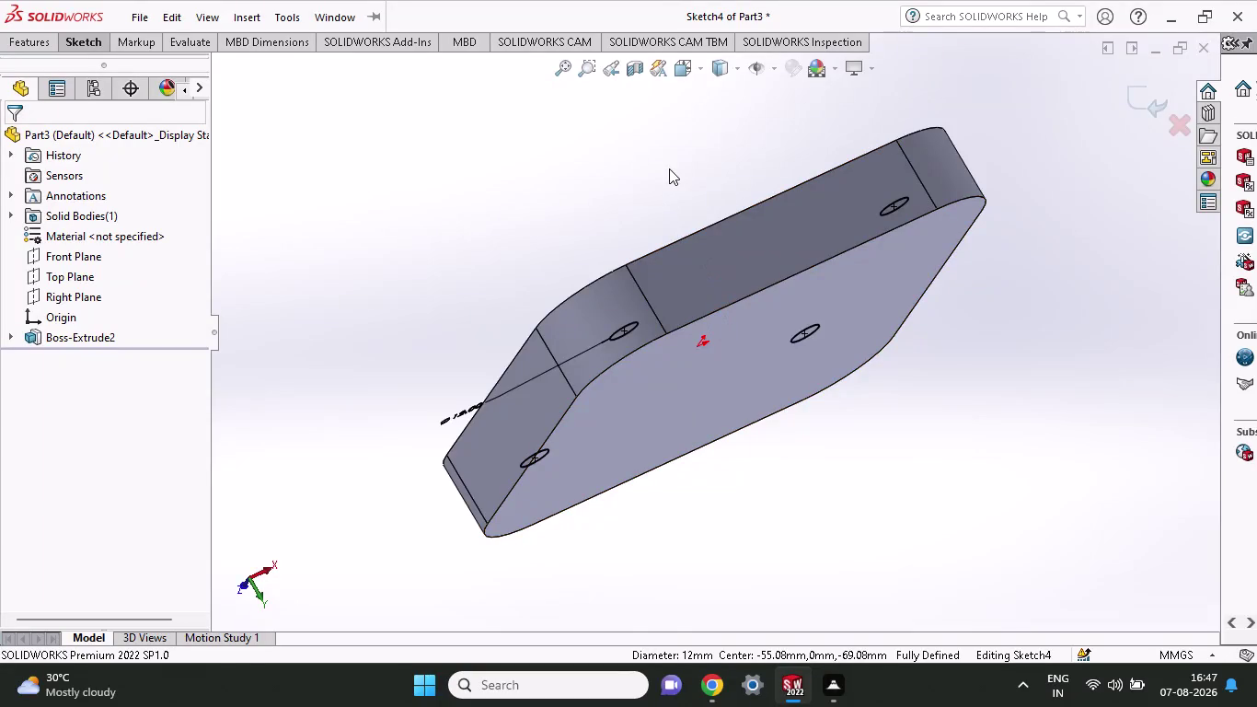
Orbit the plate, select its top face and start the Line tool.
middle_drag(669, 168, 637, 334)
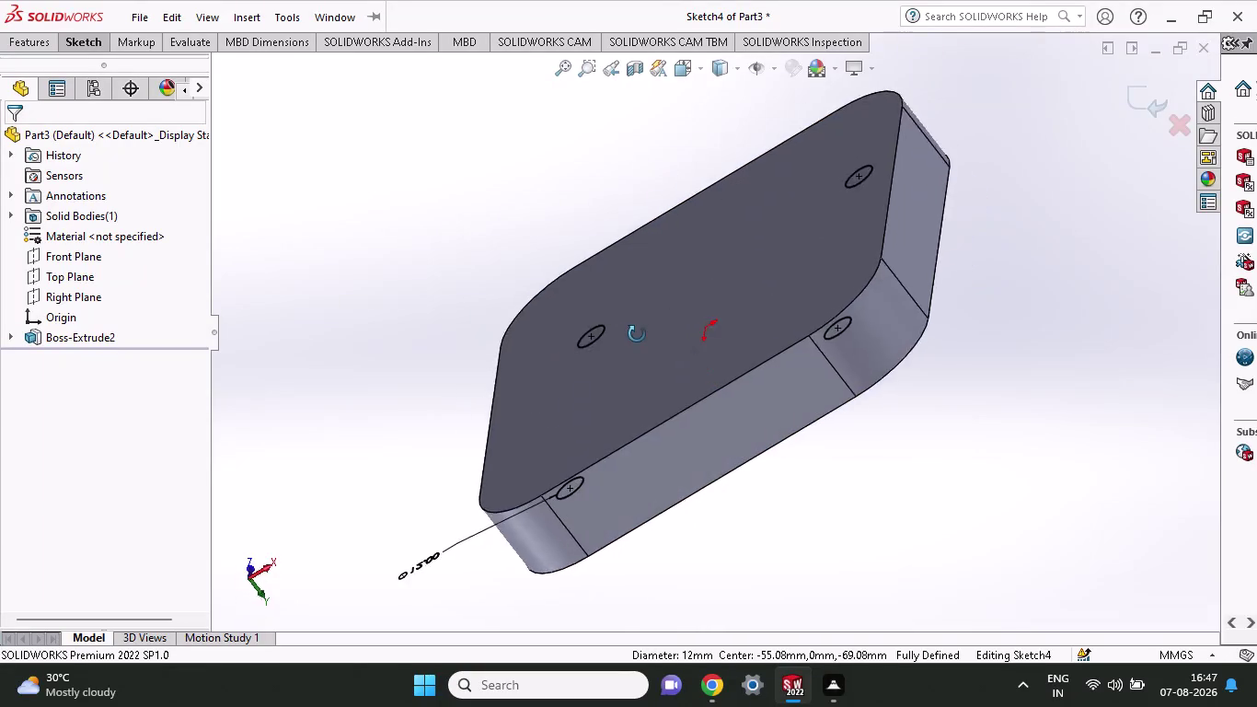
middle_drag(636, 334, 664, 295)
click(691, 295)
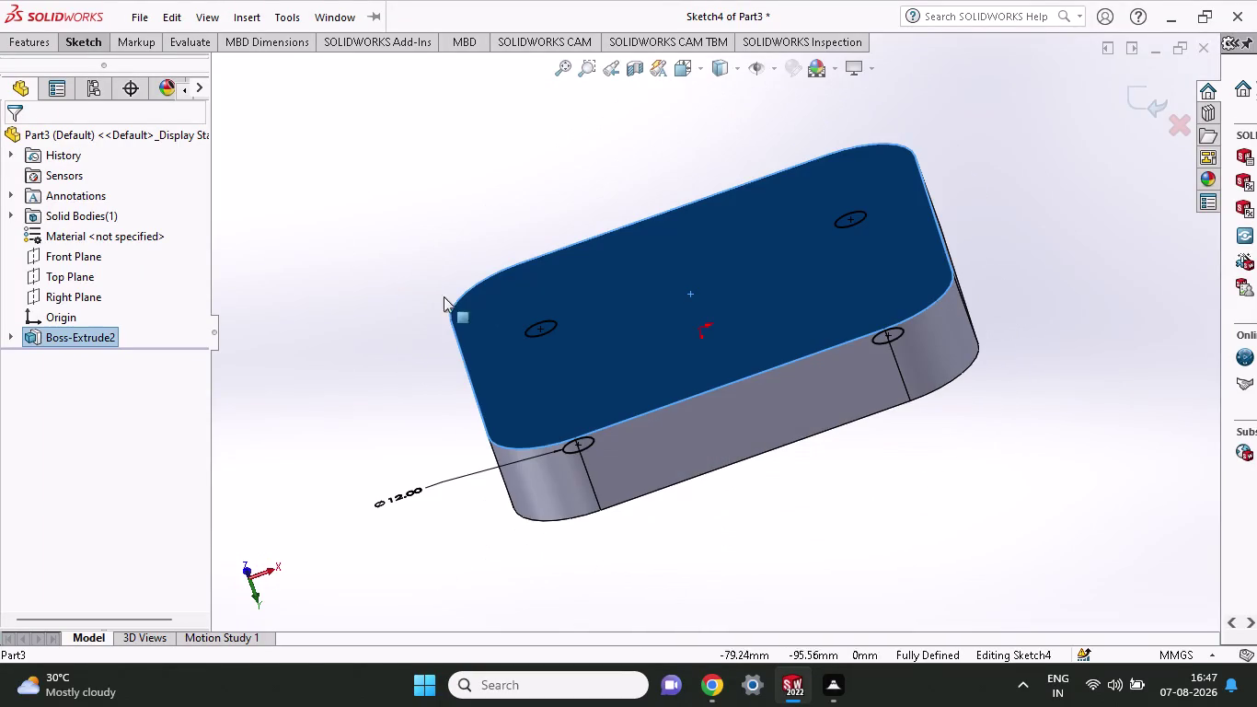
click(24, 40)
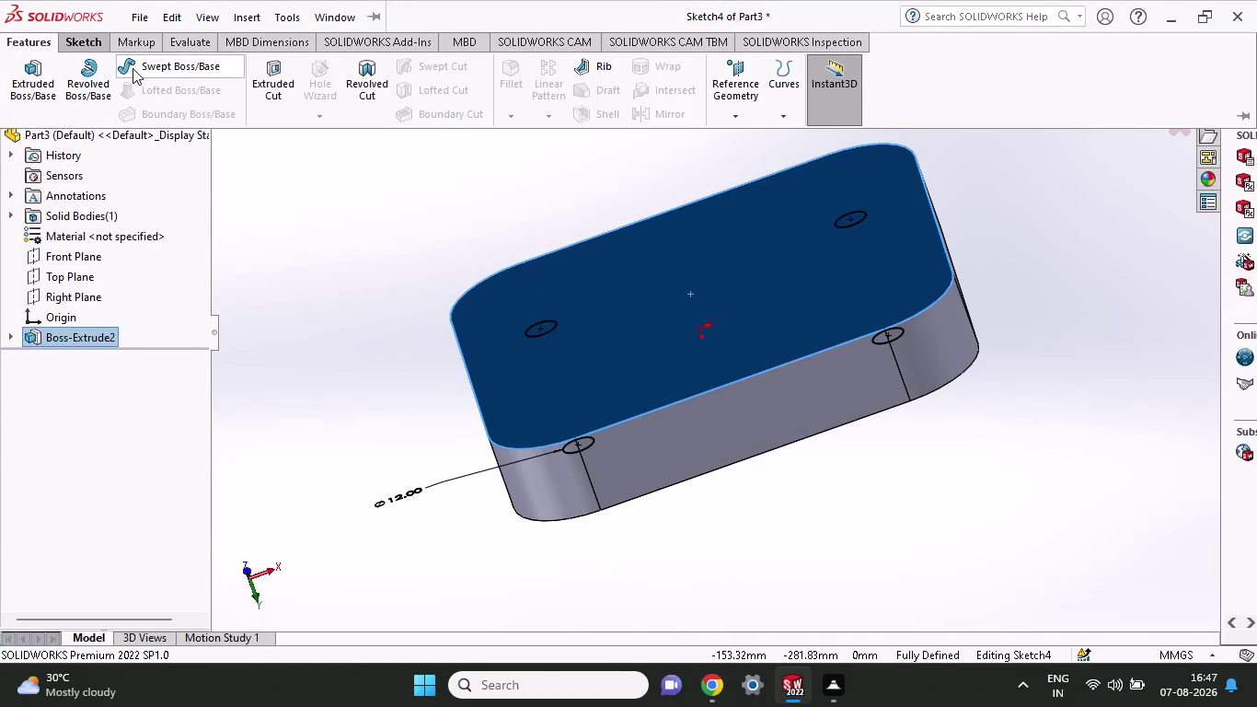
click(81, 45)
click(123, 72)
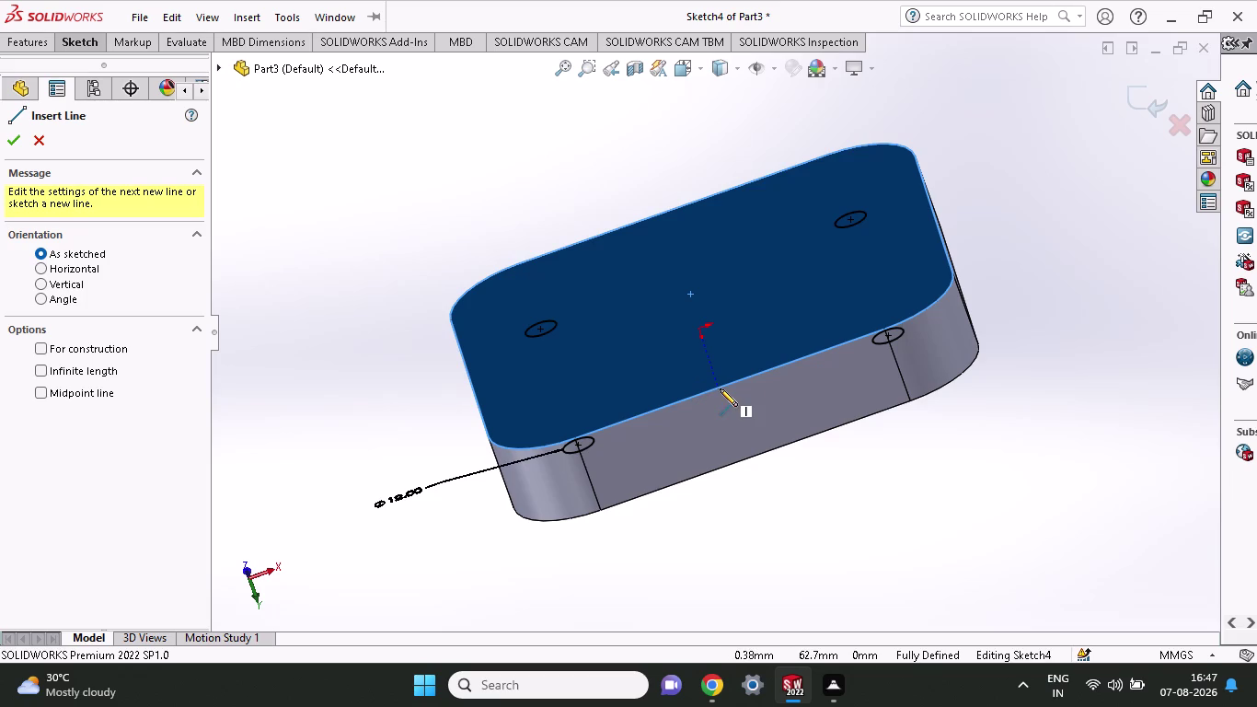
Cycle through the standard views, ending on the Front view.
click(260, 596)
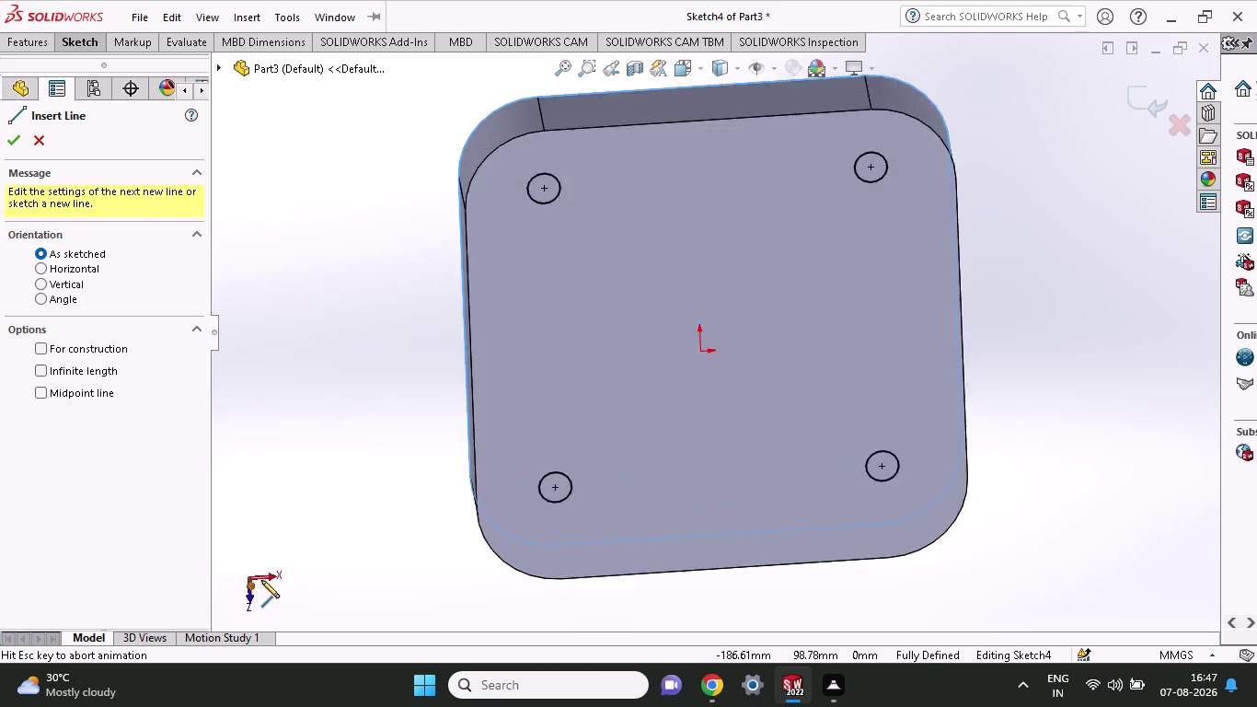
click(264, 577)
click(229, 580)
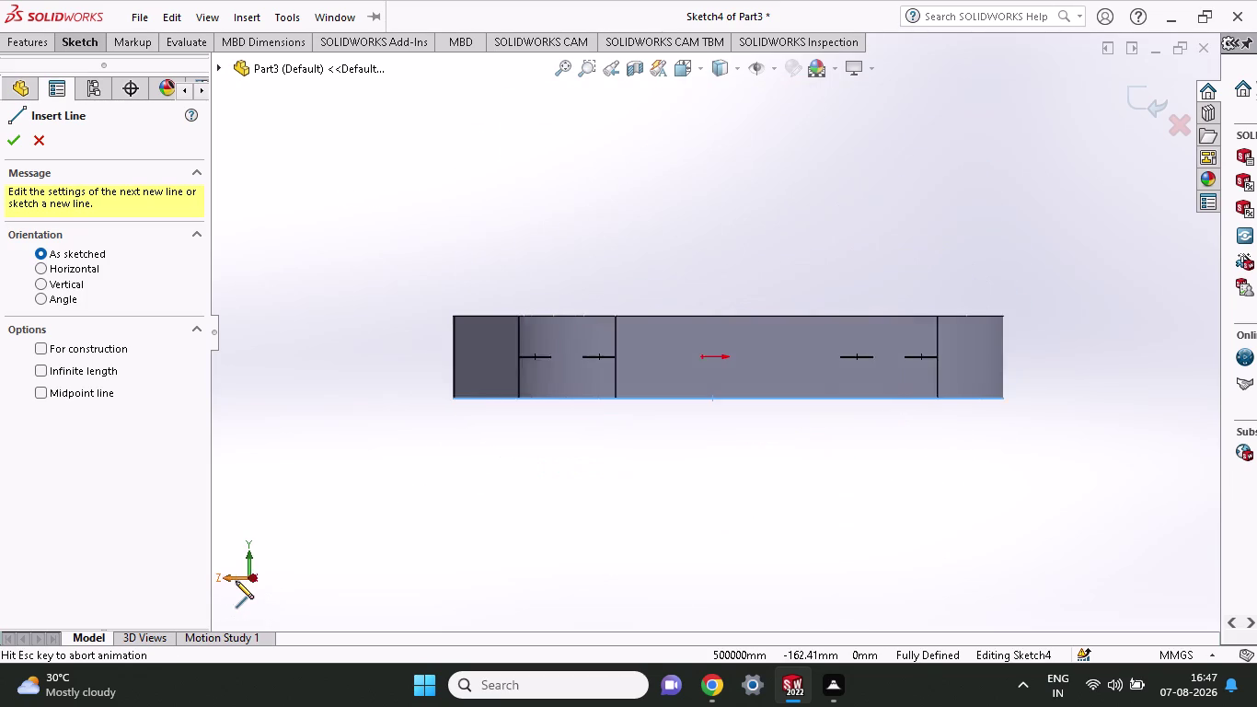
click(248, 555)
click(247, 556)
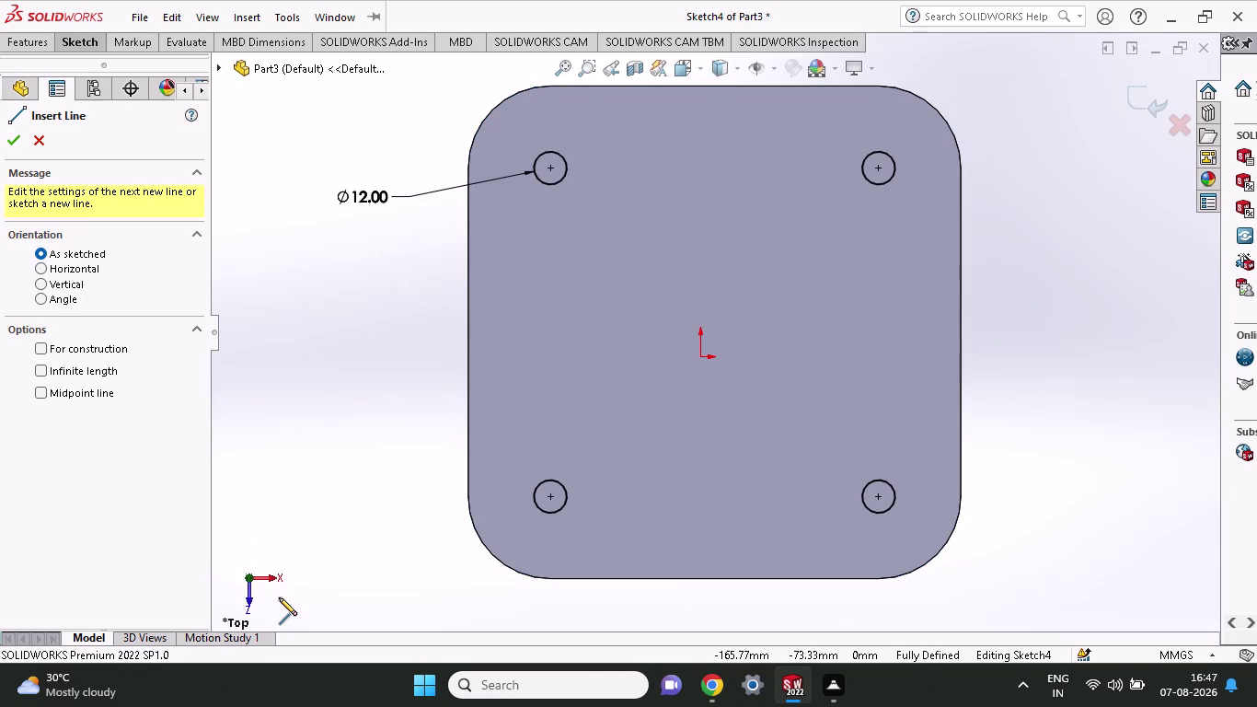
click(249, 598)
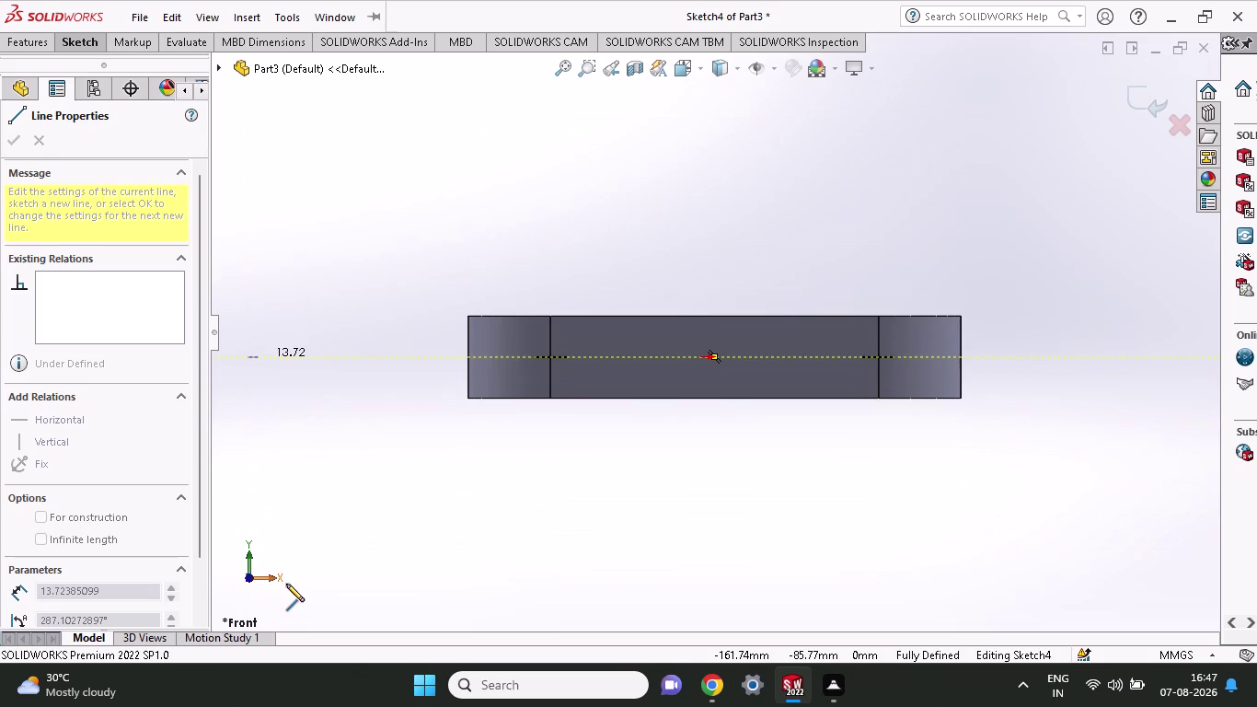
Cancel the unfinished line and exit the hole sketch as Sketch4.
key(Escape)
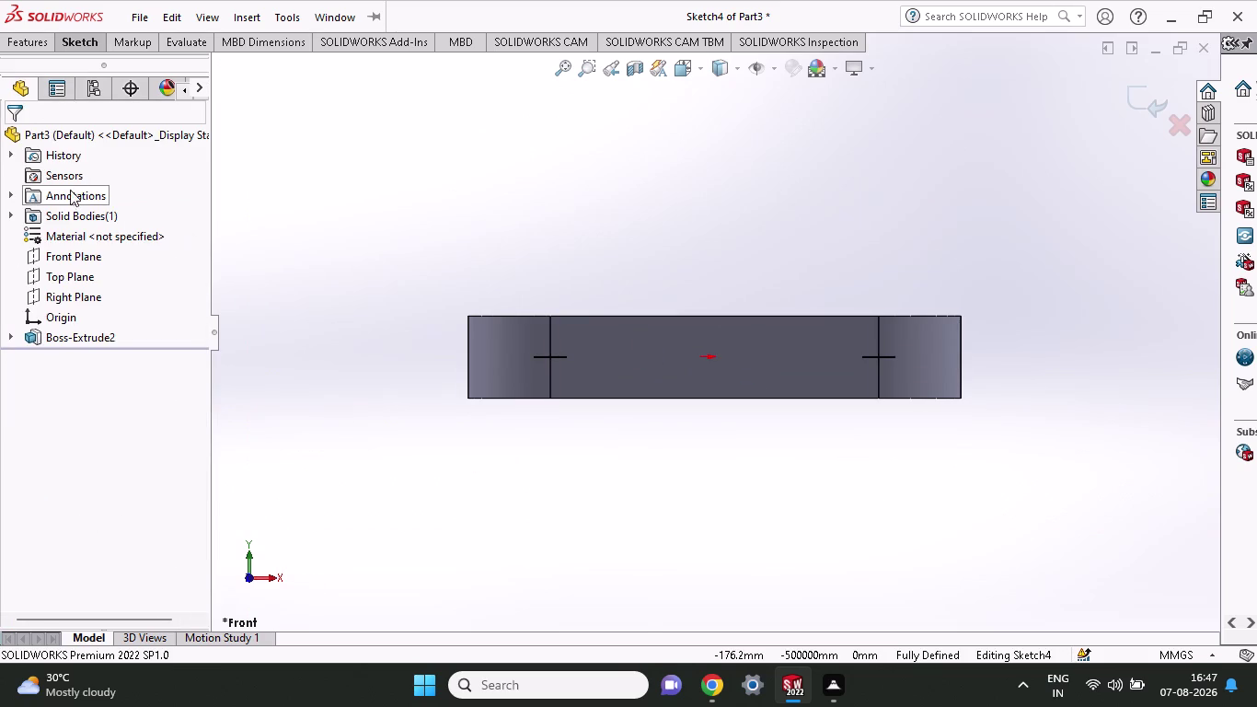
click(56, 256)
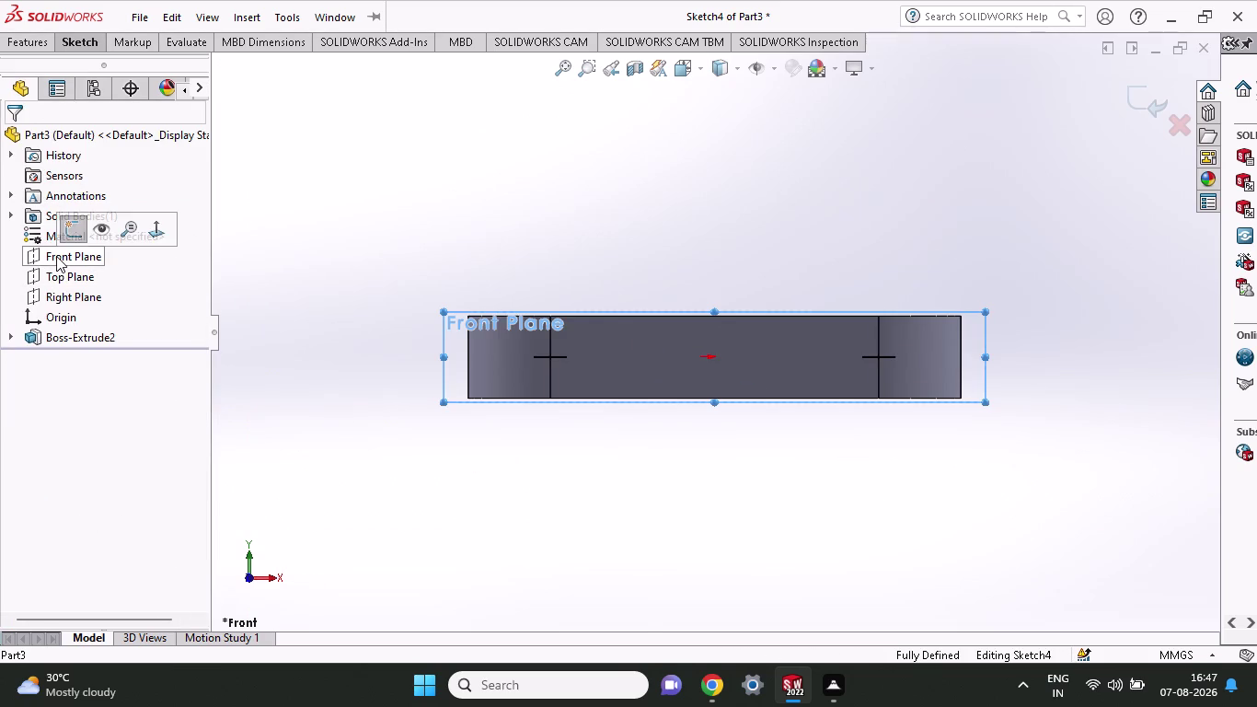
click(65, 229)
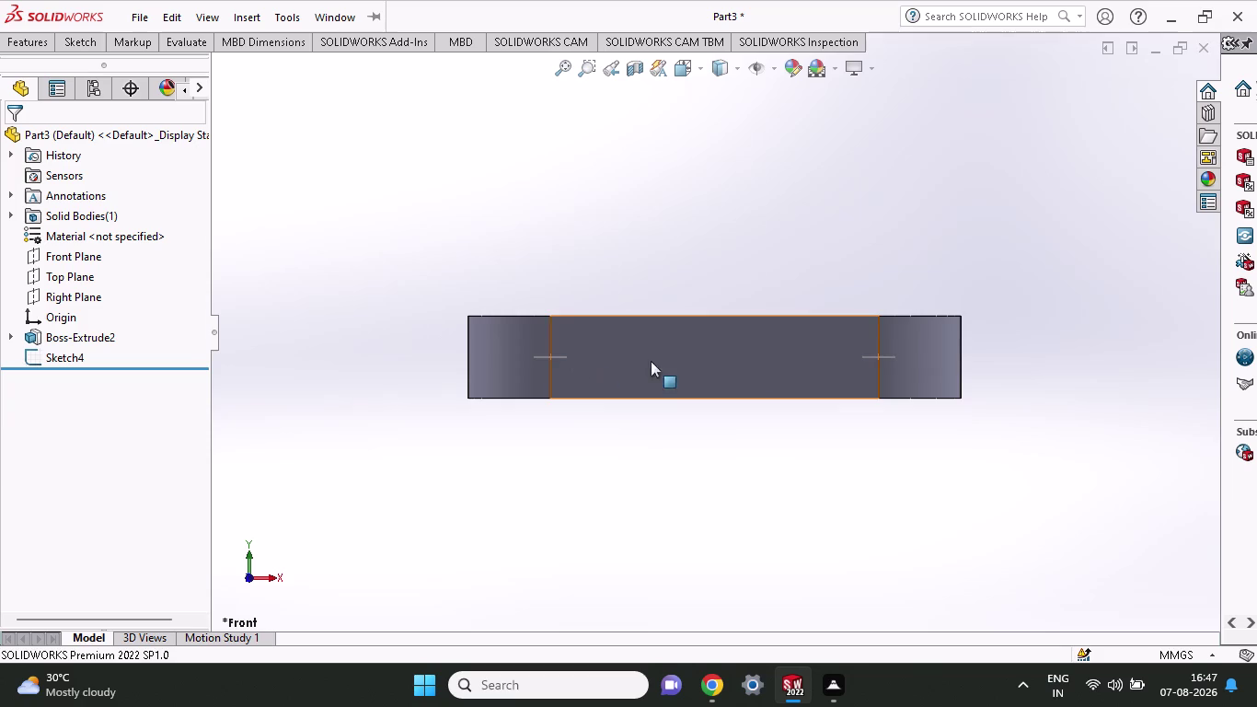
Select the plate's top face, try the Line tool, then cancel it.
middle_drag(632, 275, 633, 342)
click(702, 376)
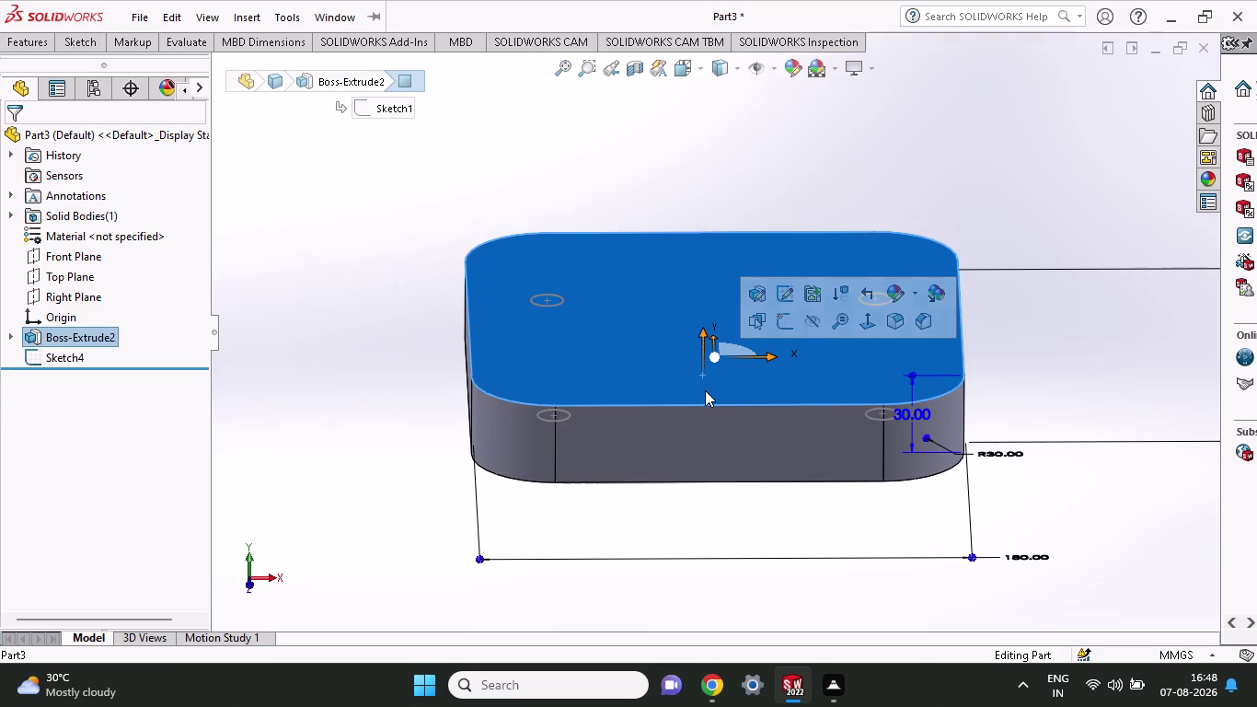
click(73, 42)
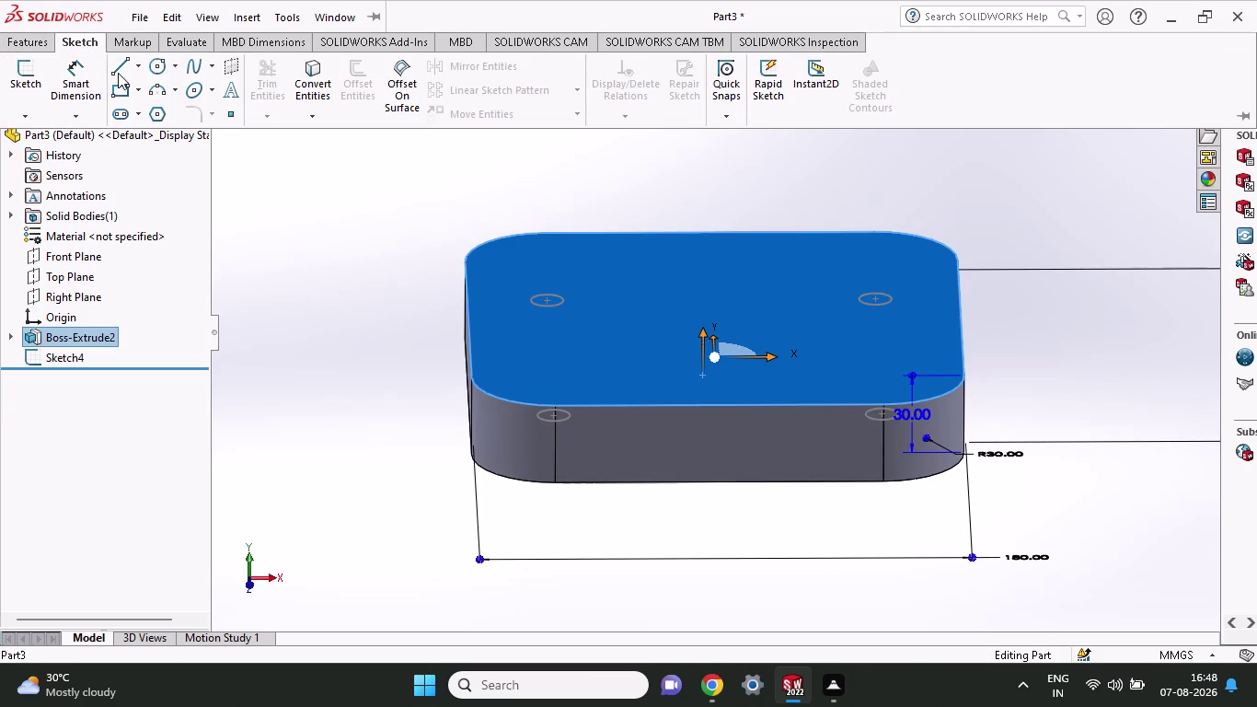
click(119, 71)
middle_drag(716, 535, 716, 482)
middle_drag(721, 415, 735, 265)
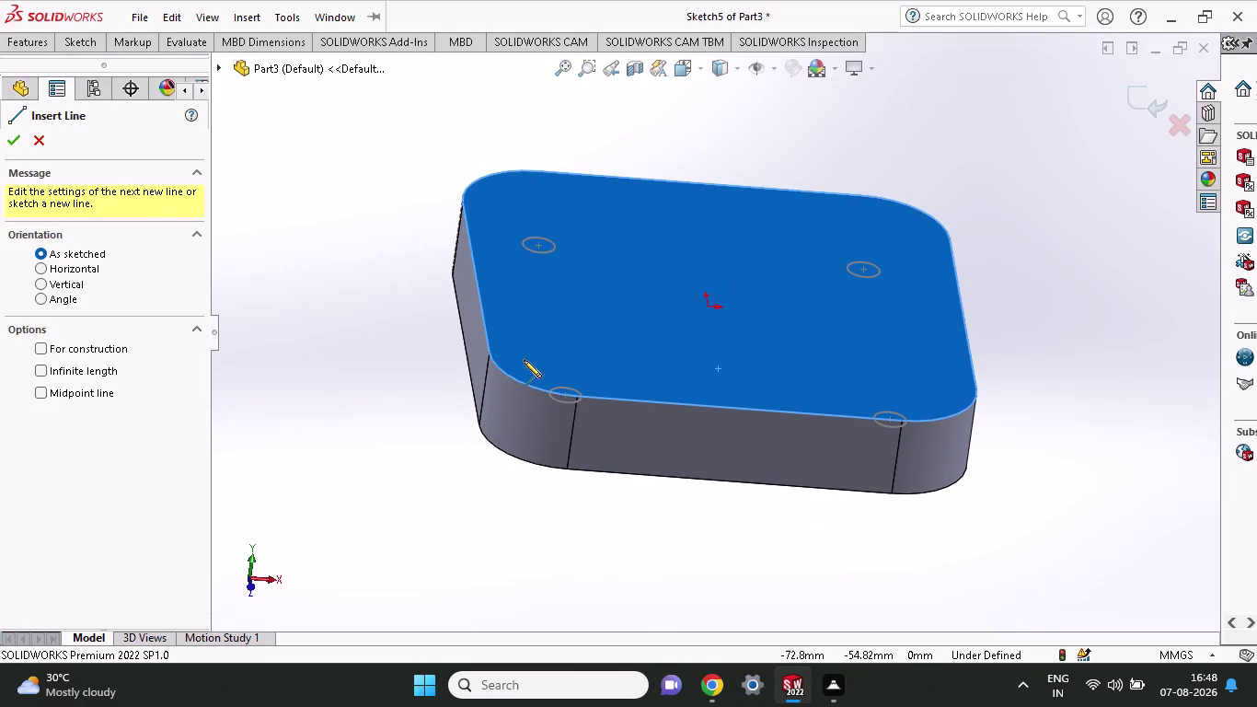
key(Escape)
Open Sketch5 on the plate, zoom and orbit, then select the Front Plane.
click(688, 443)
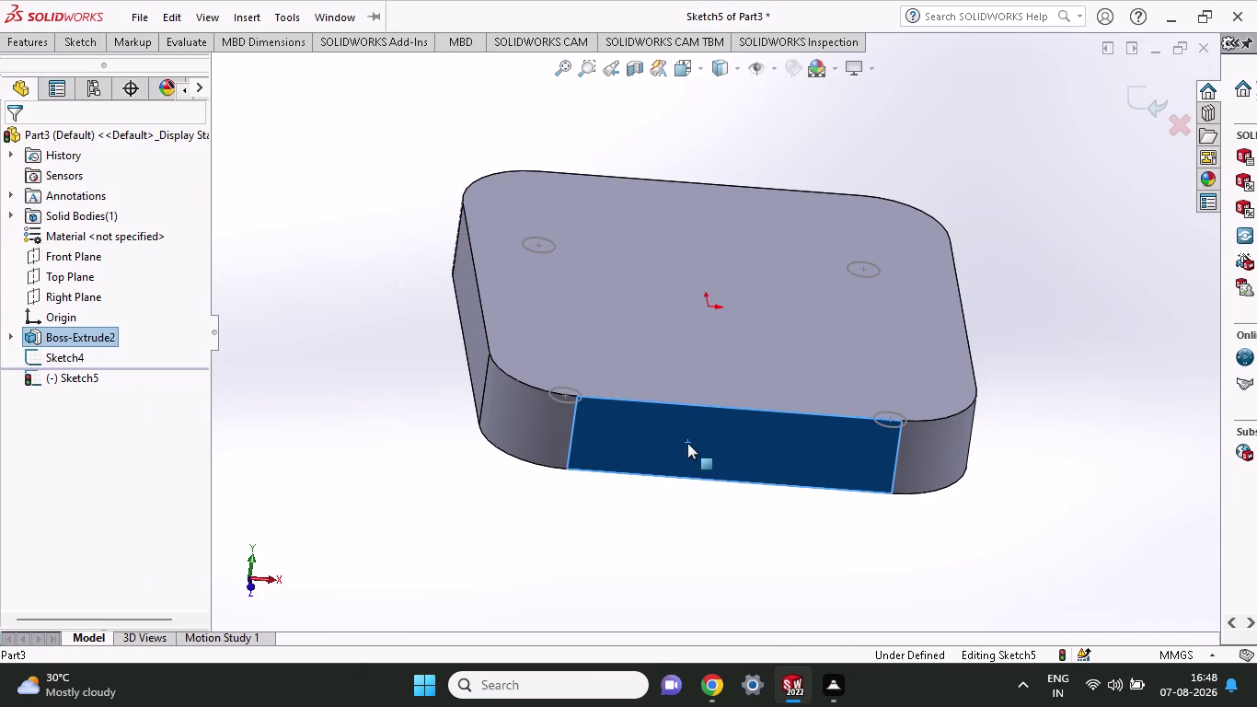
click(55, 280)
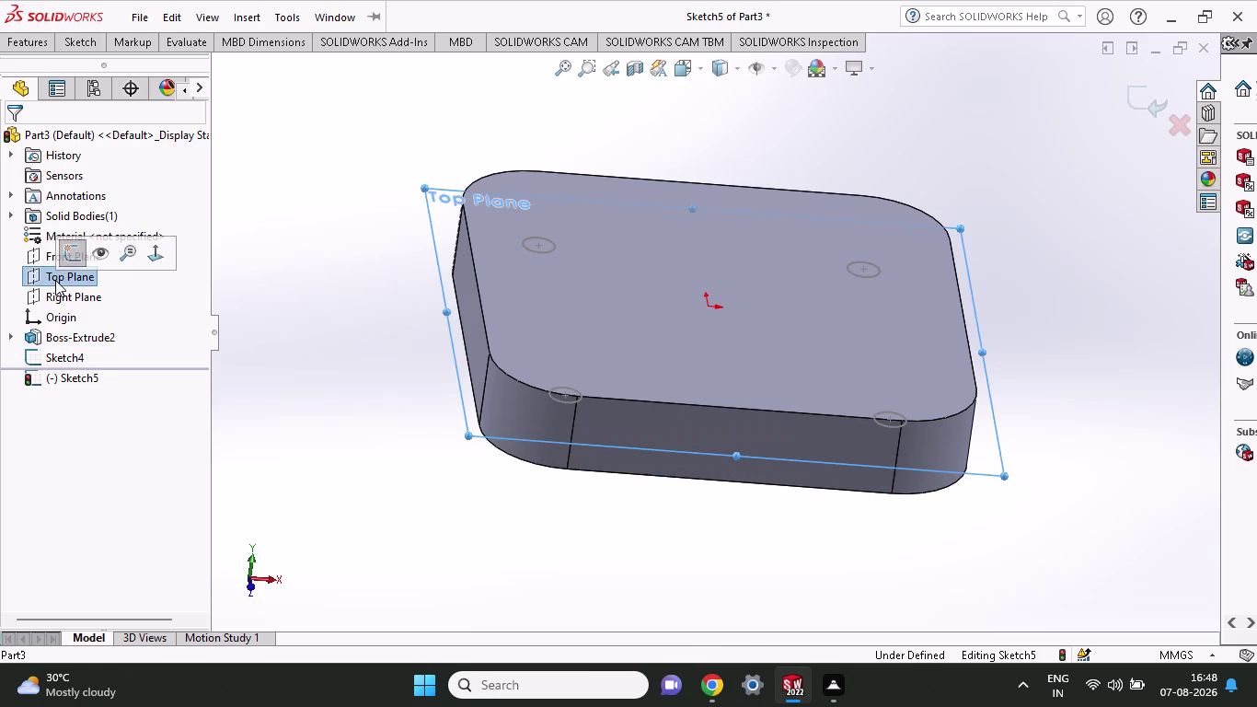
scroll(up, 3)
scroll(up, 3)
middle_drag(240, 359, 250, 285)
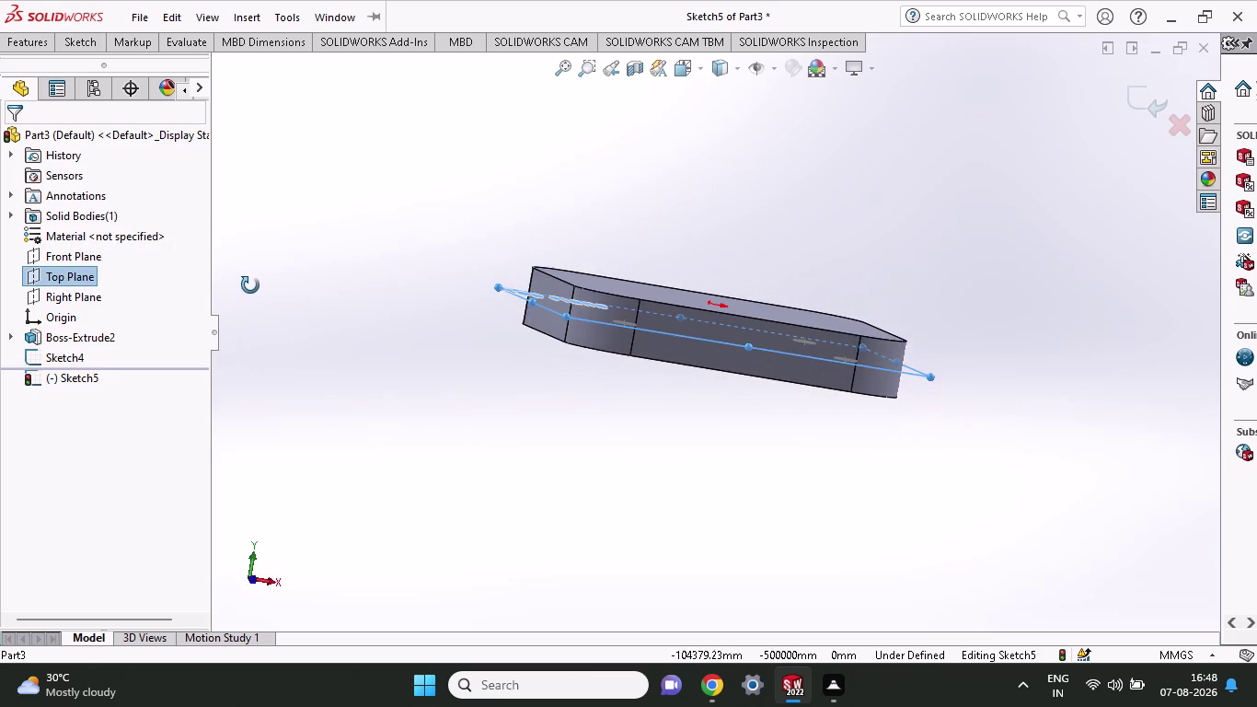
middle_drag(251, 286, 245, 298)
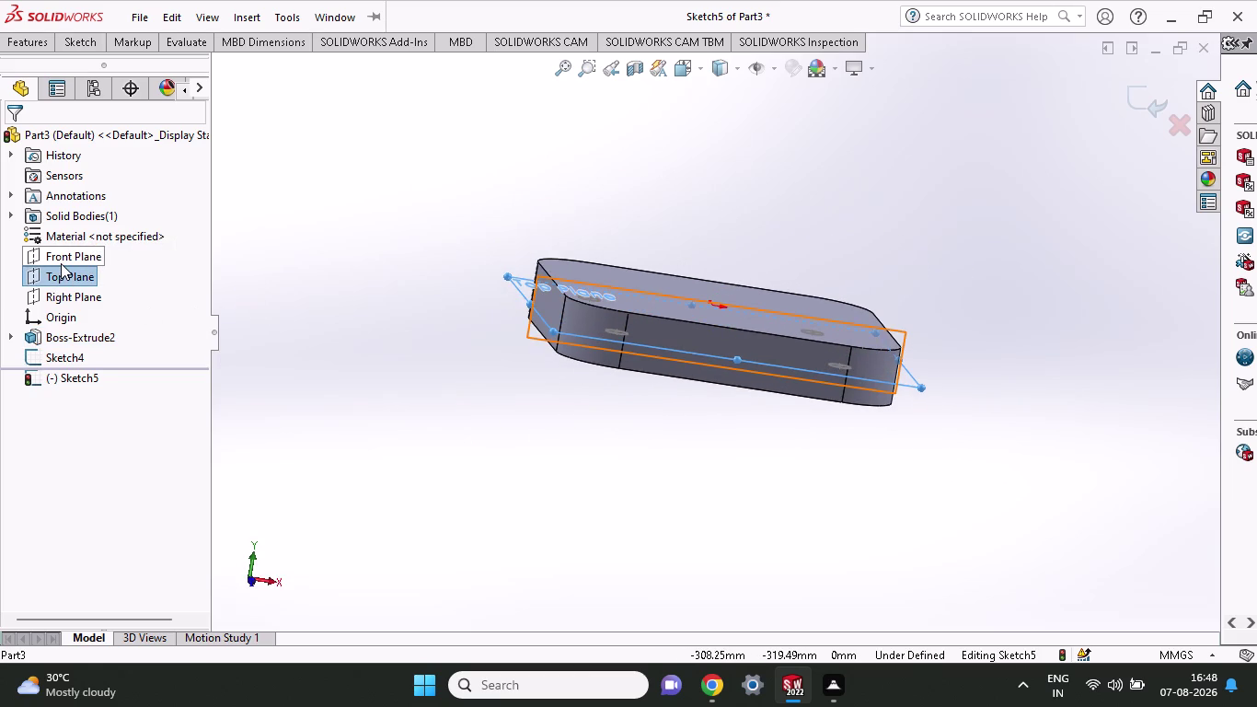
click(652, 306)
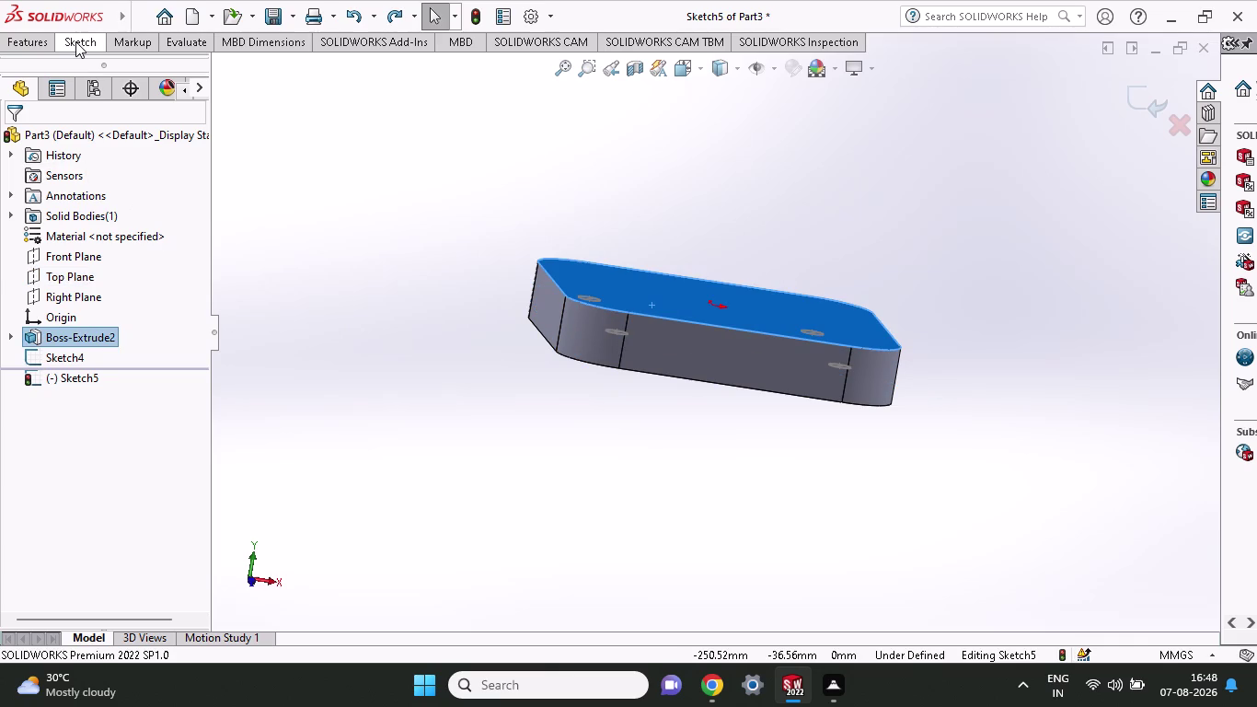
Start a line on the plate's top edge, cancel it, and switch to Front view.
click(76, 42)
click(120, 75)
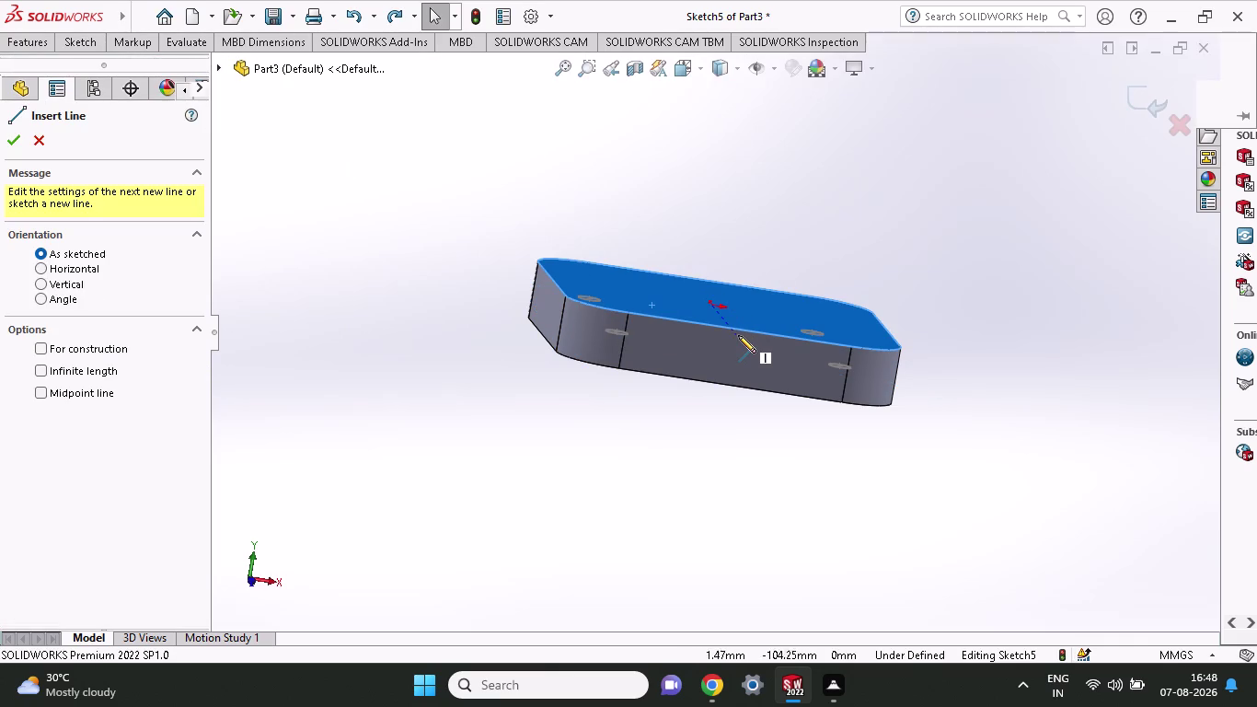
click(741, 330)
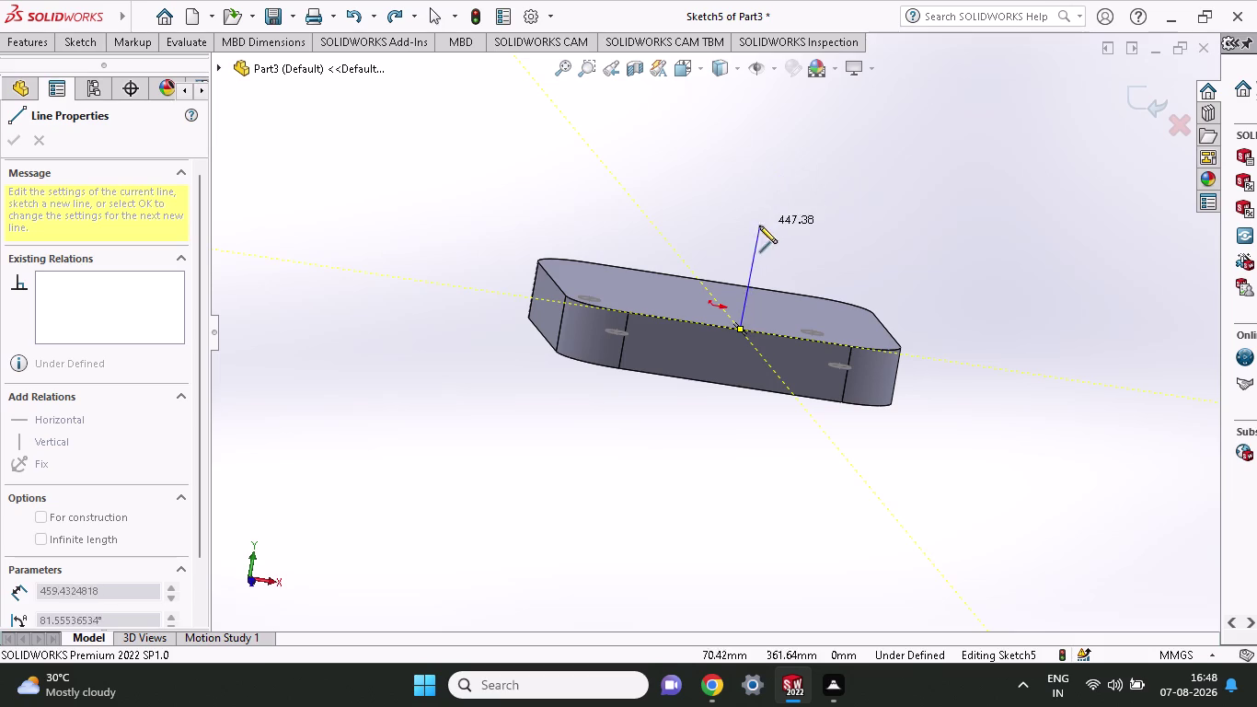
key(Escape)
click(263, 584)
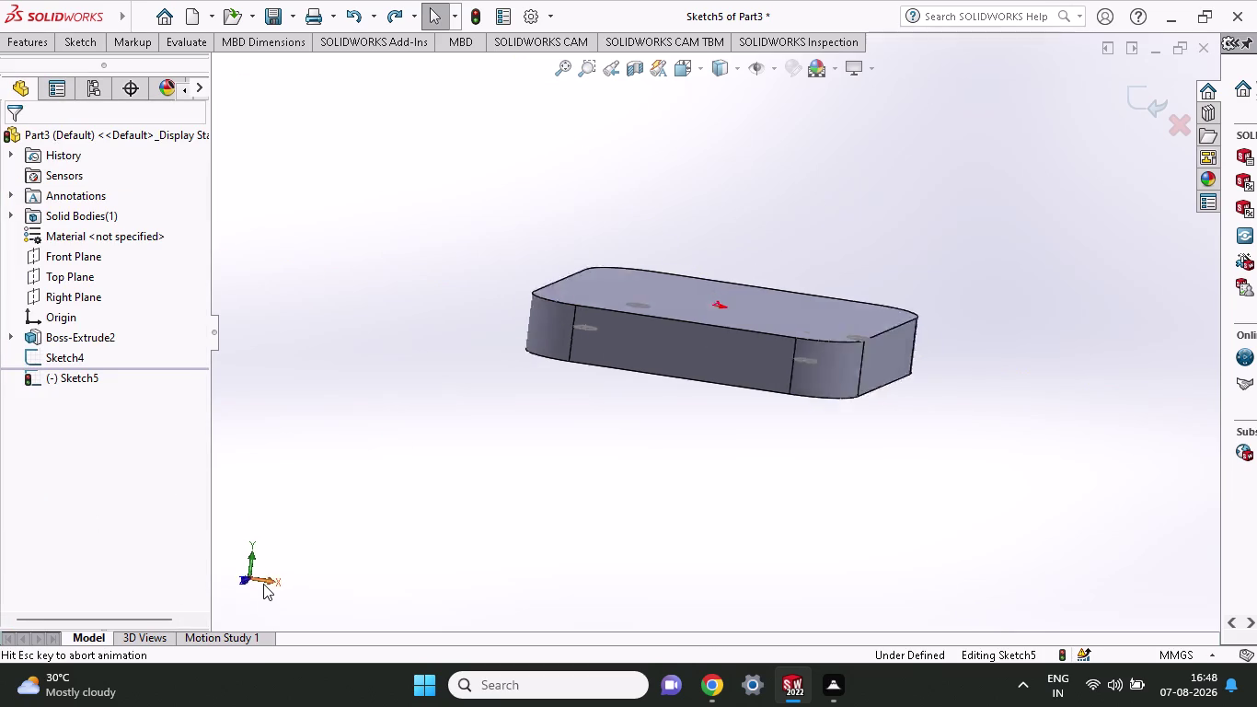
click(221, 576)
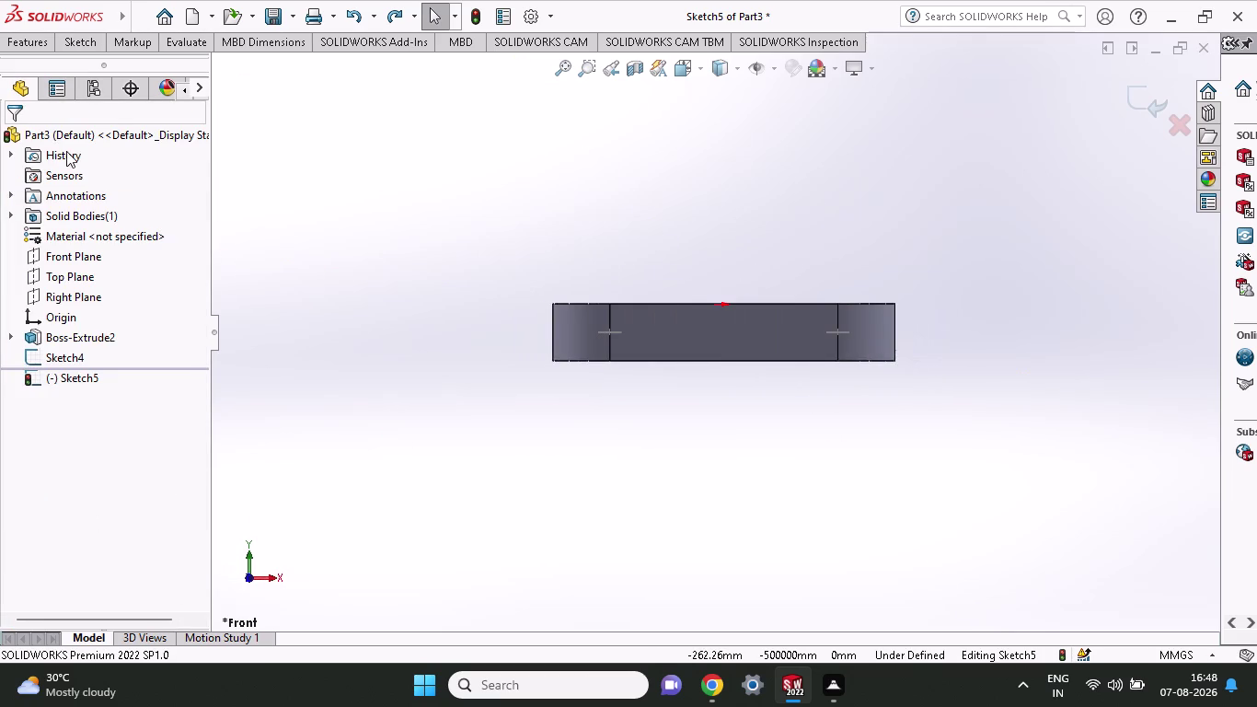
Retry the Line tool while zoomed out, then cancel and clear the face selection.
click(86, 47)
click(118, 70)
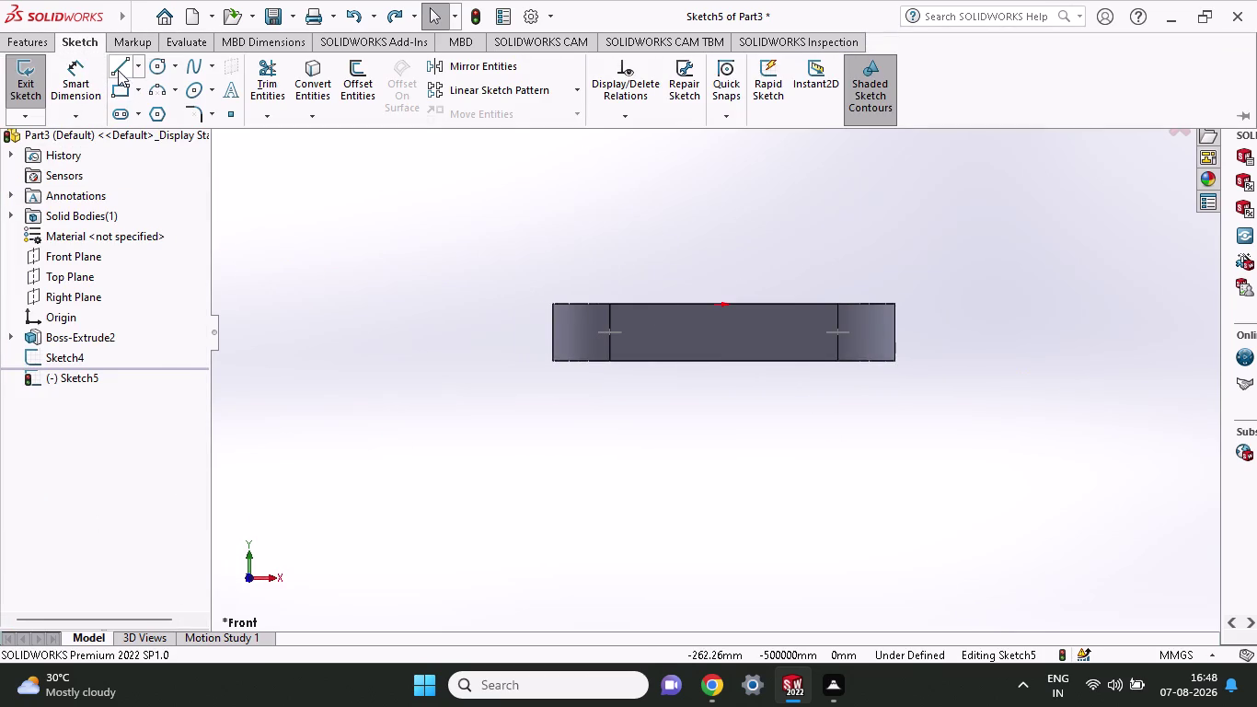
scroll(down, 3)
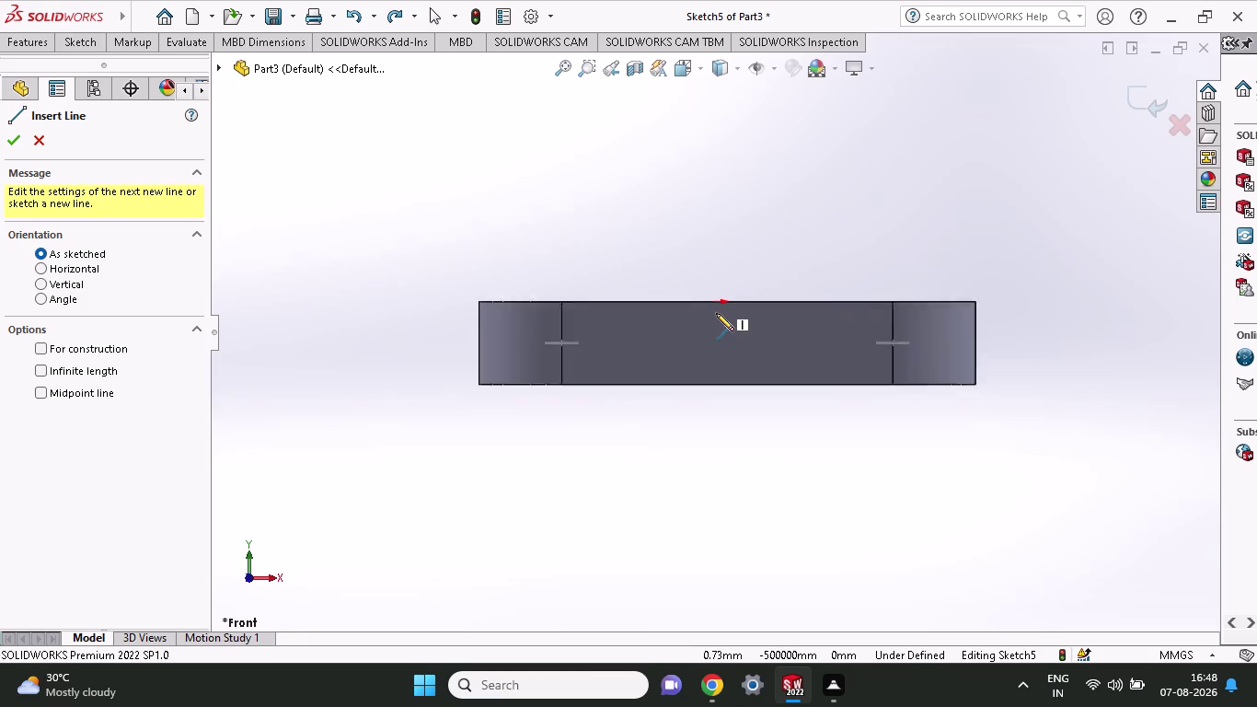
scroll(down, 3)
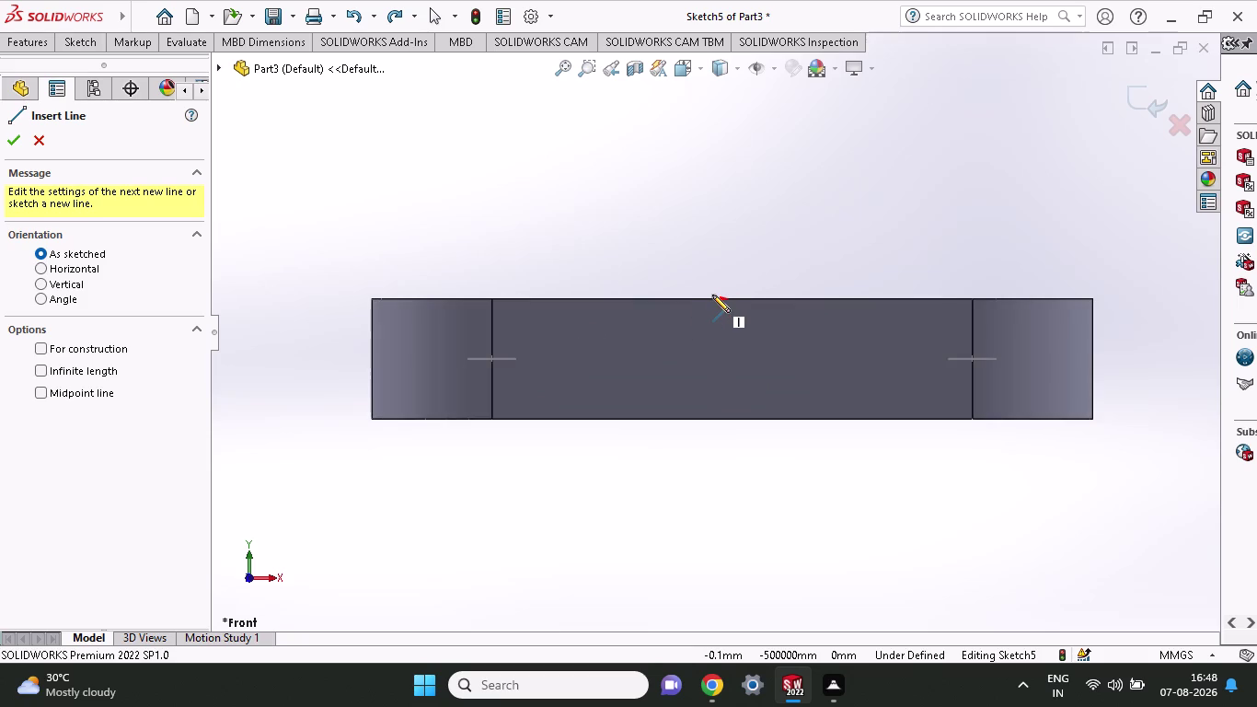
click(711, 298)
key(Escape)
click(722, 358)
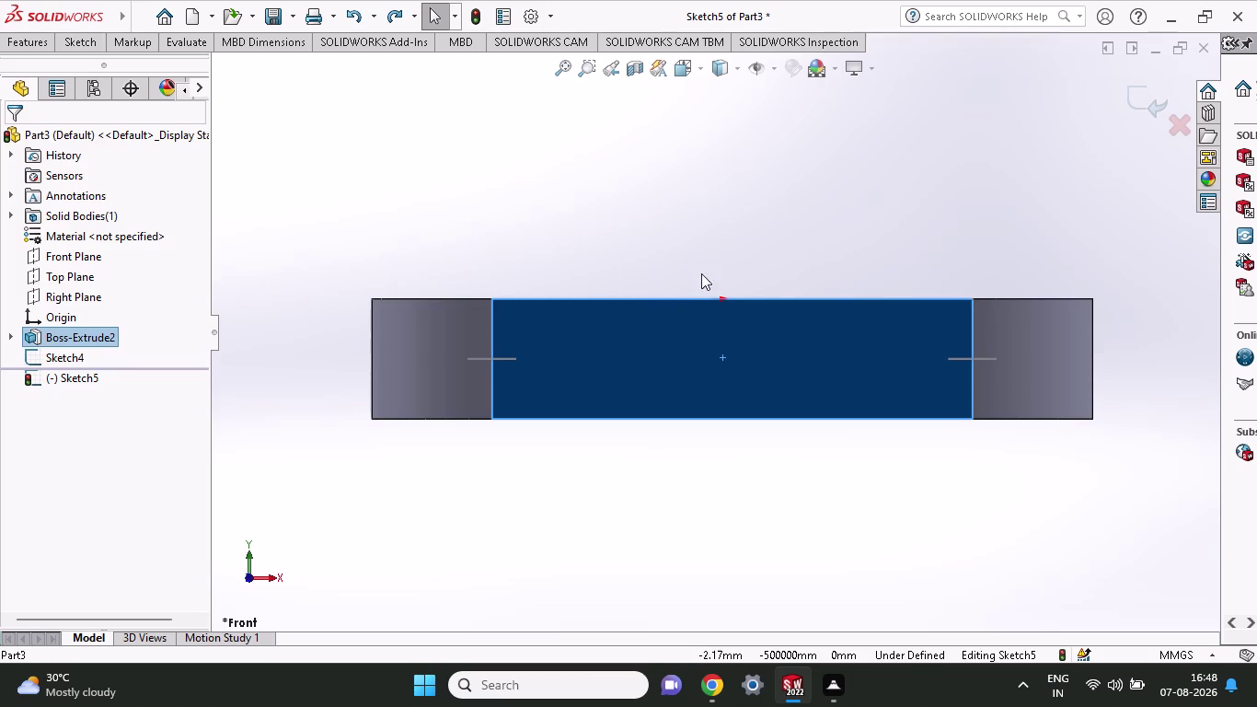
key(Escape)
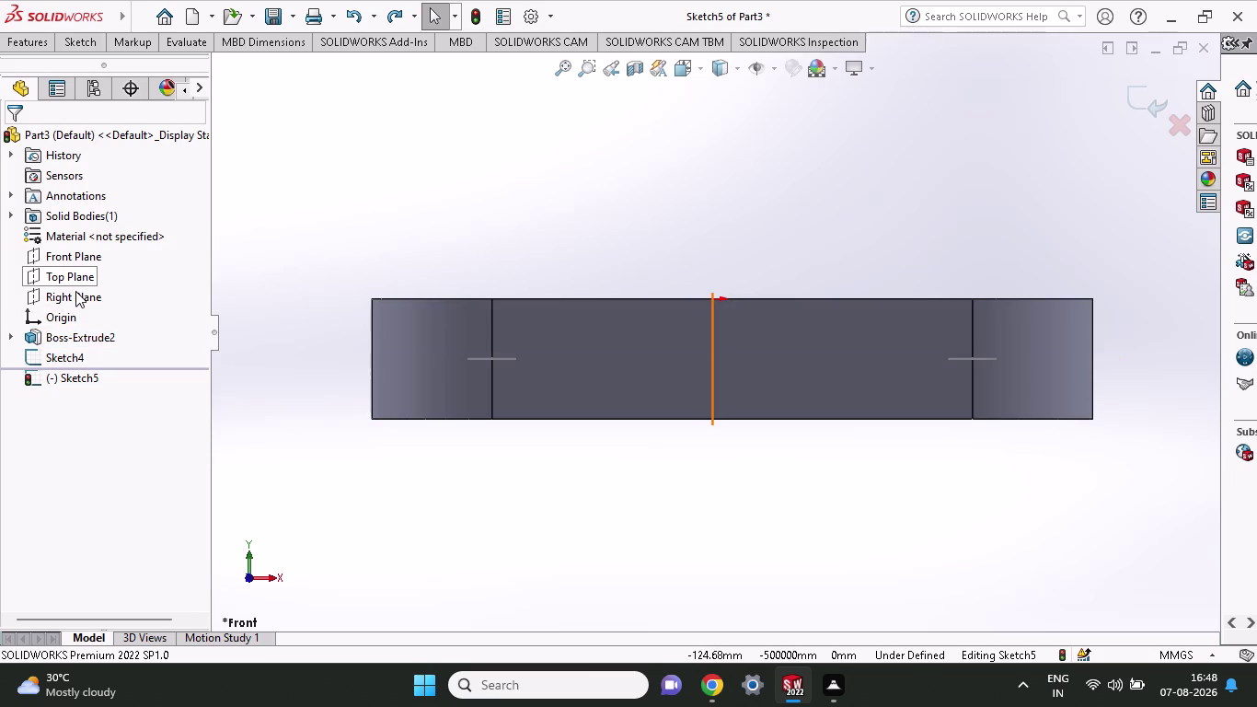
Select the Front Plane and exit Sketch5 without keeping it.
click(69, 254)
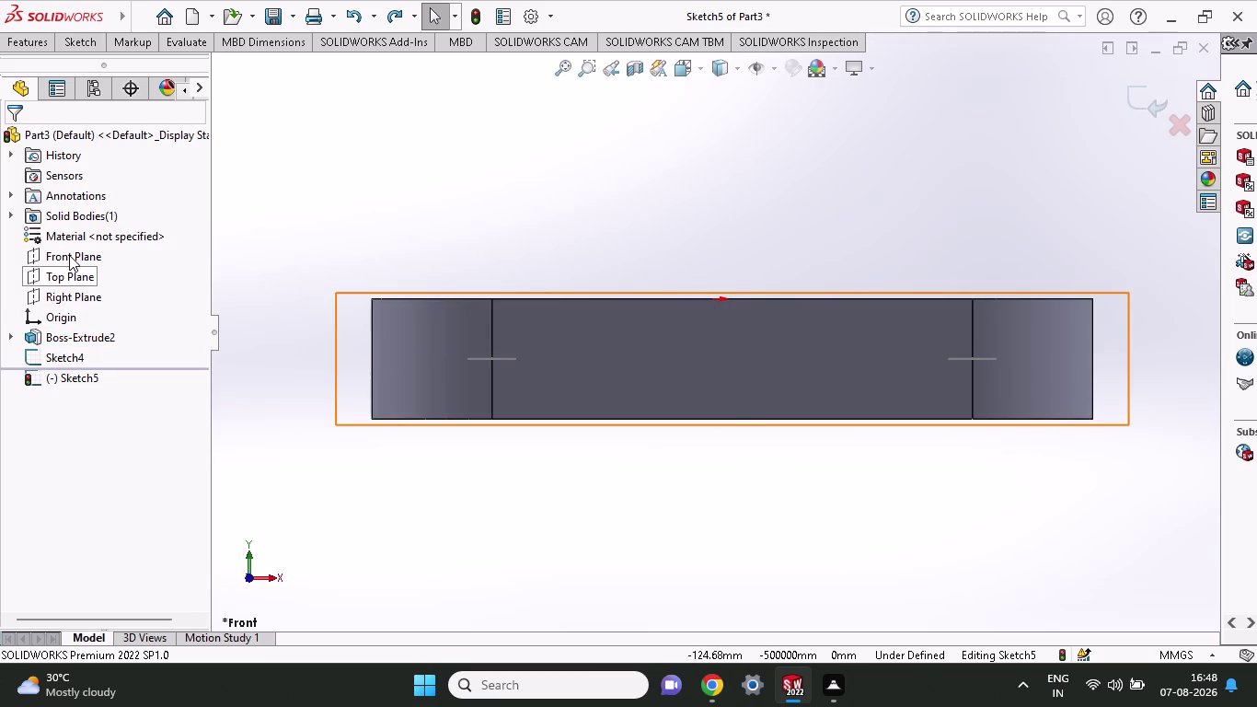
click(87, 230)
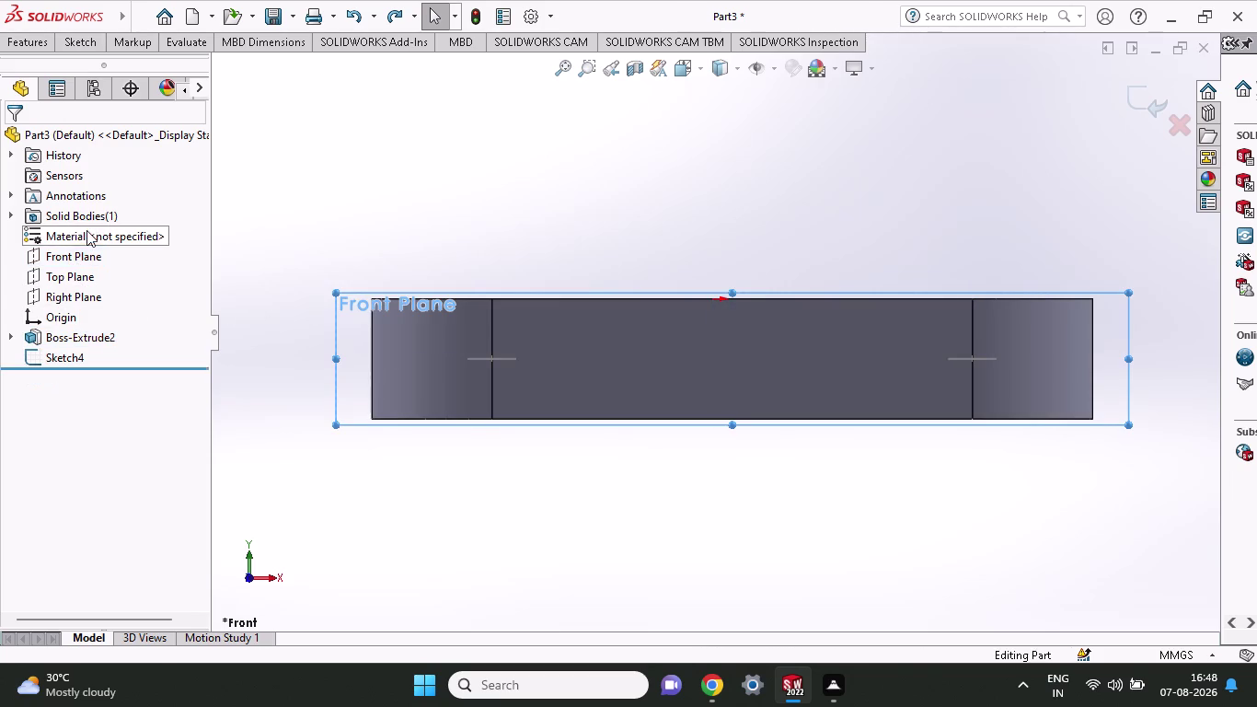
click(77, 42)
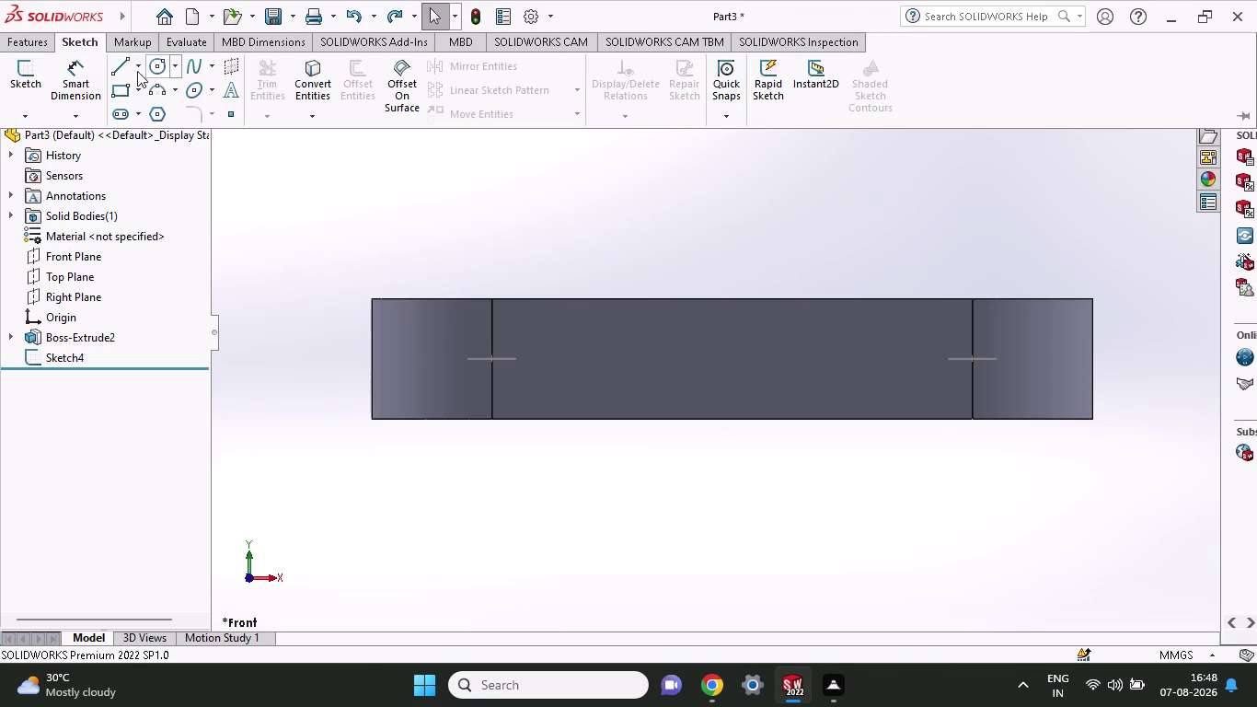
Open Sketch6 on the Front Plane and start a line at the top edge's midpoint.
click(126, 74)
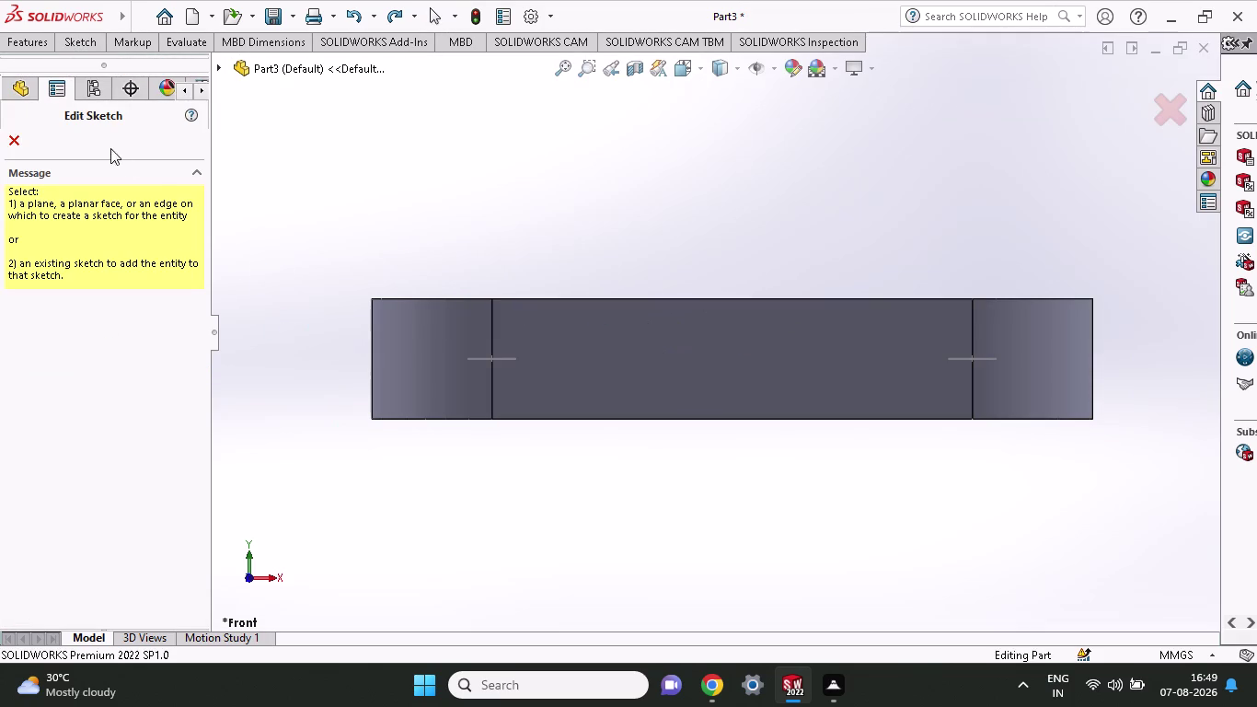
click(27, 94)
click(50, 254)
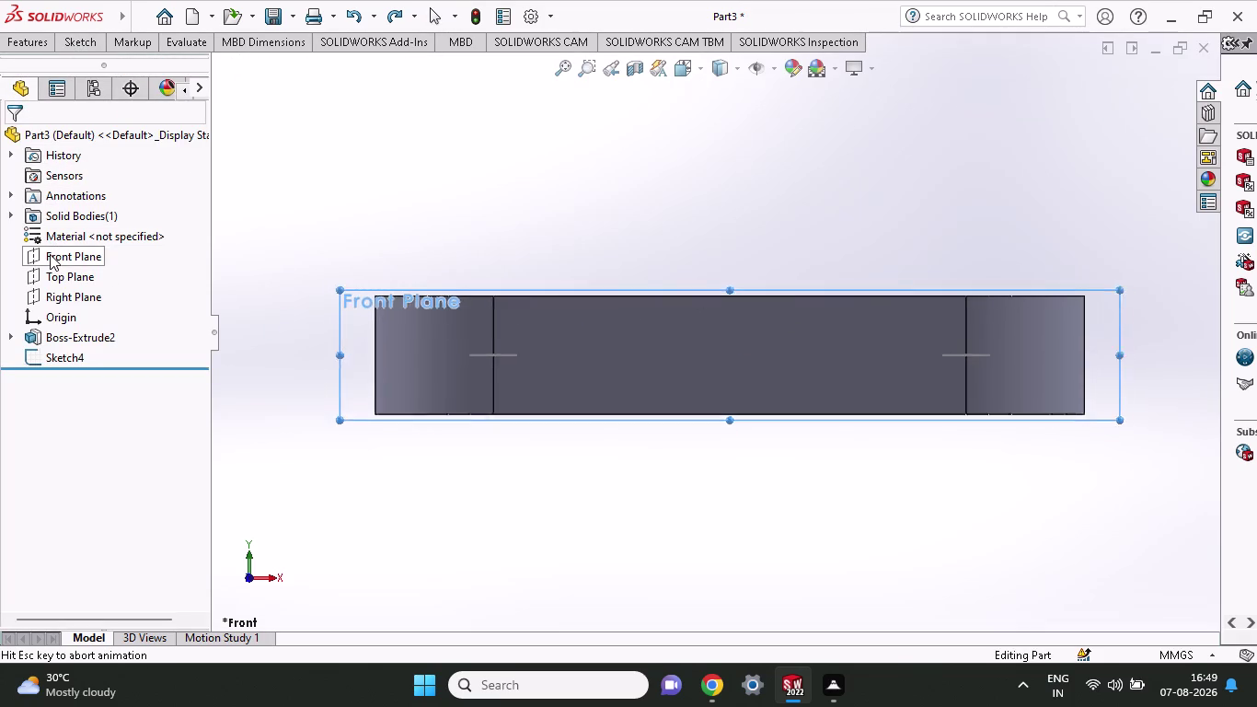
click(60, 40)
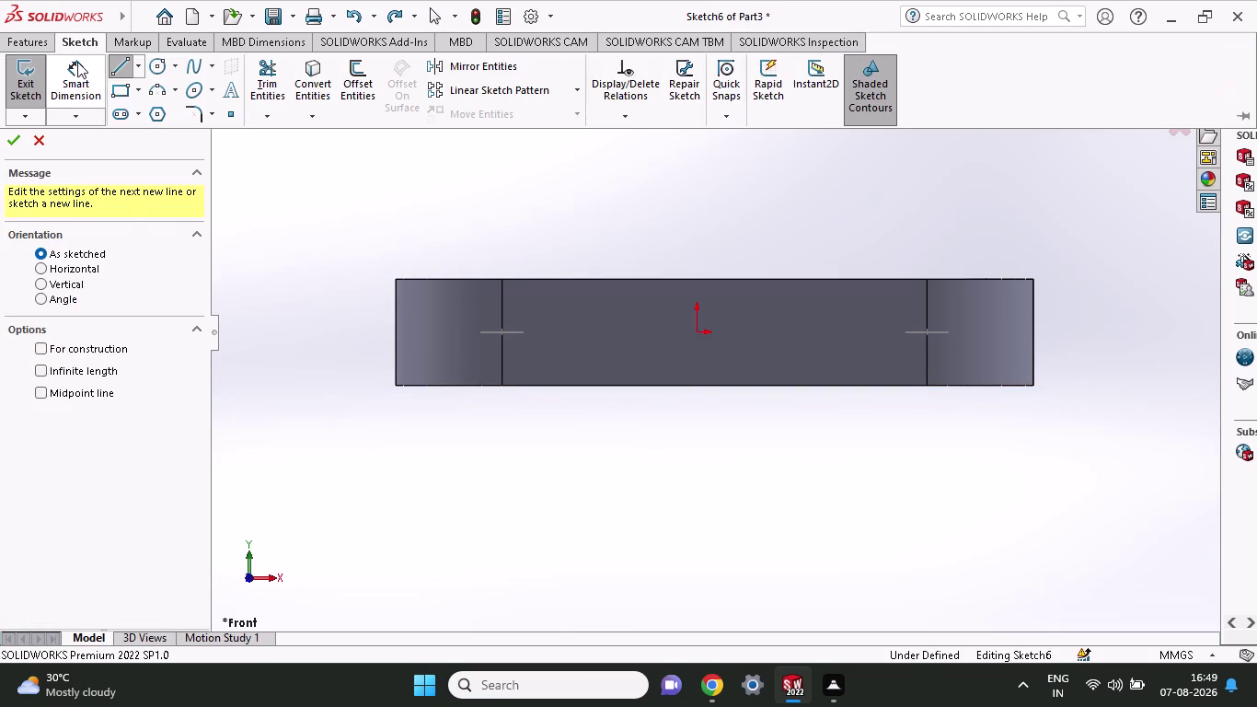
click(116, 67)
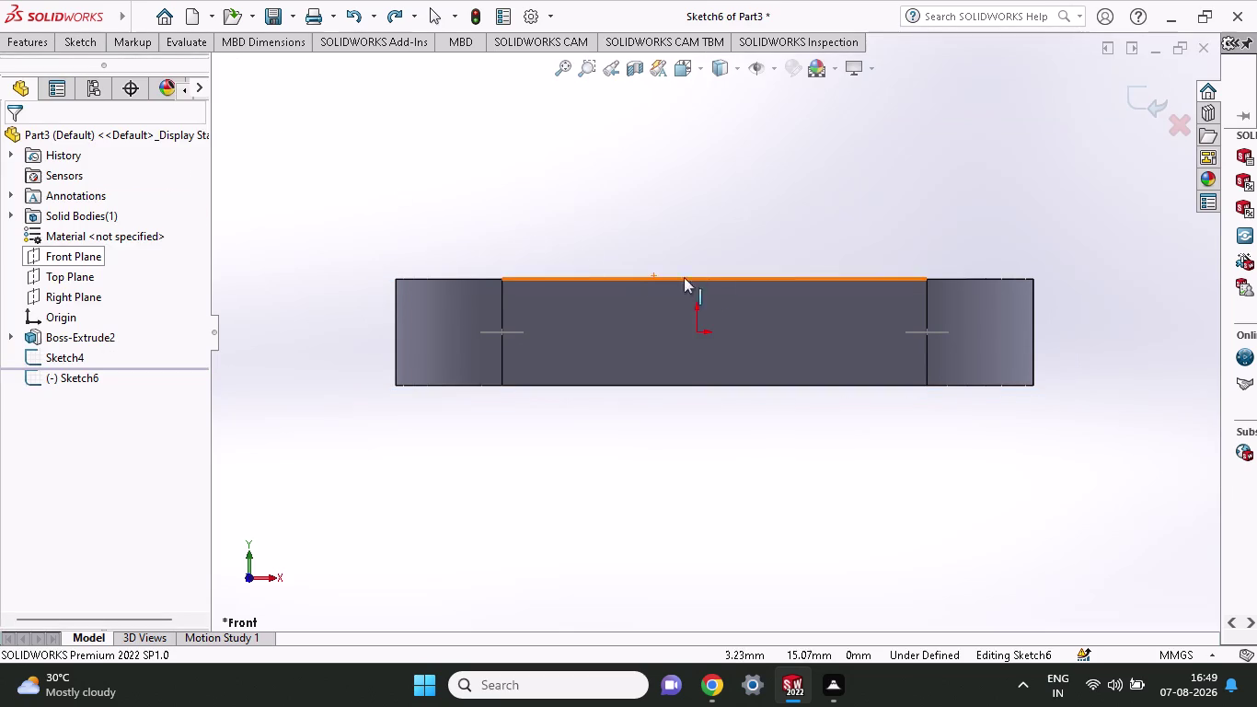
click(73, 37)
click(121, 69)
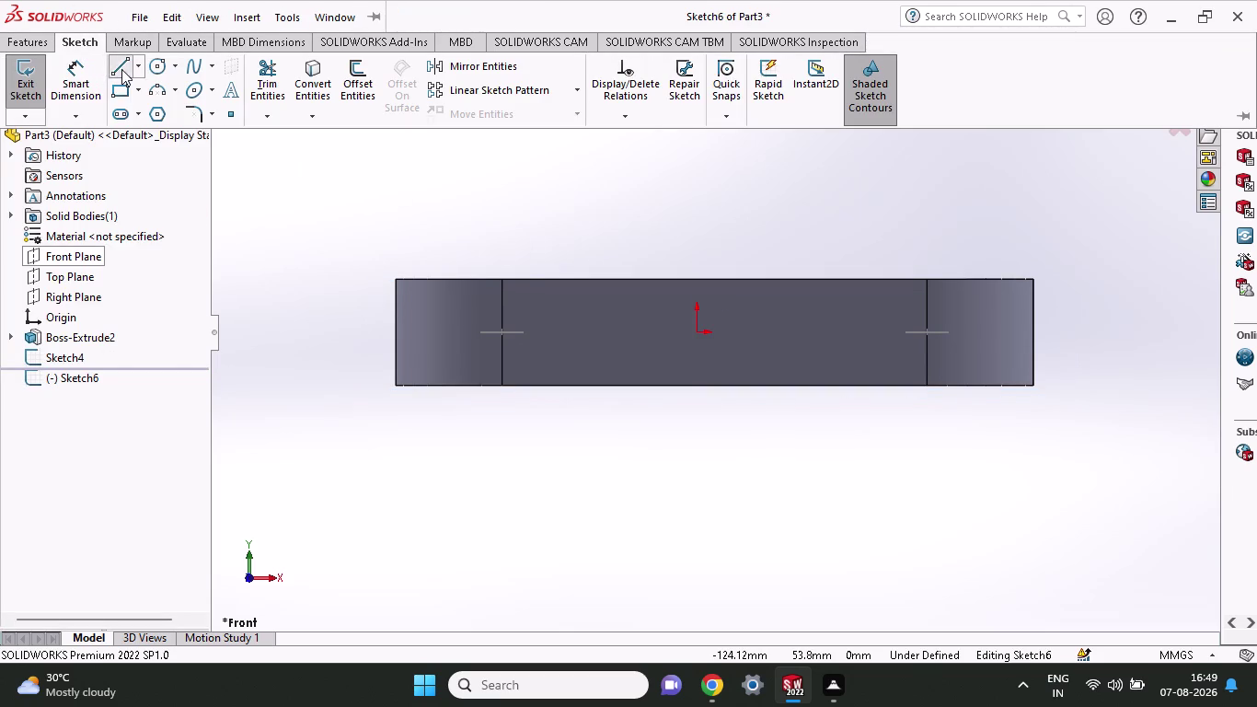
click(696, 279)
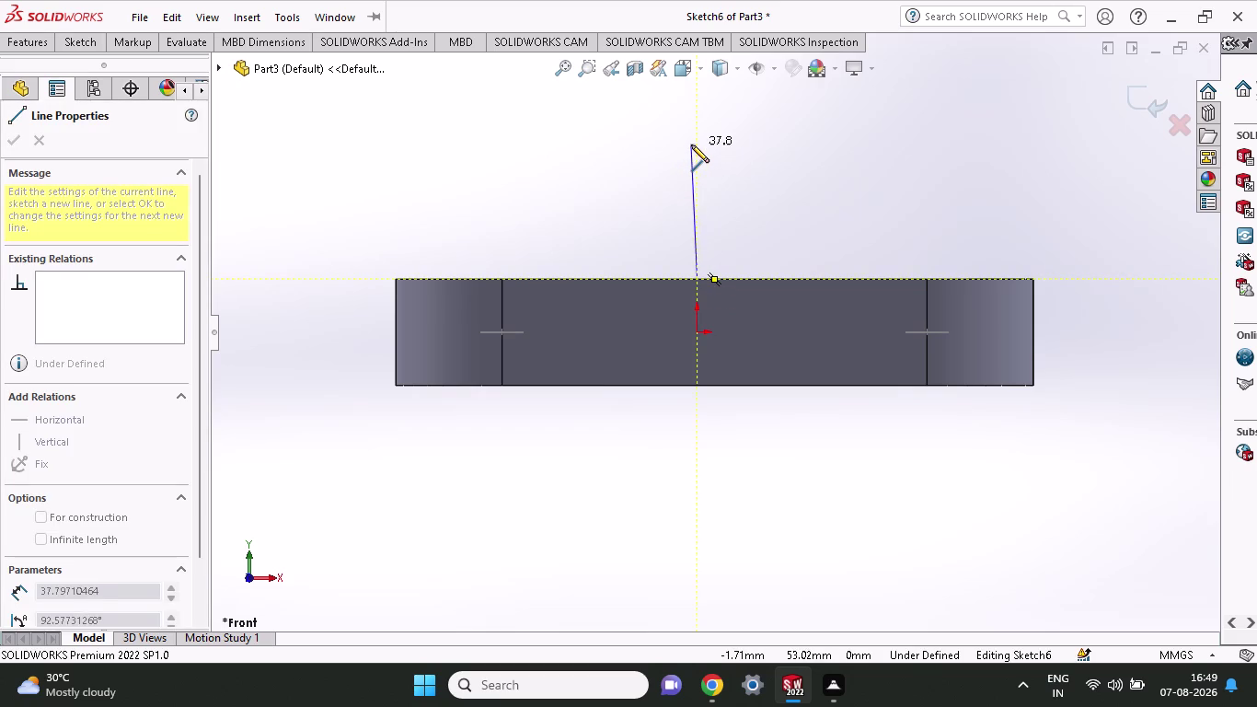